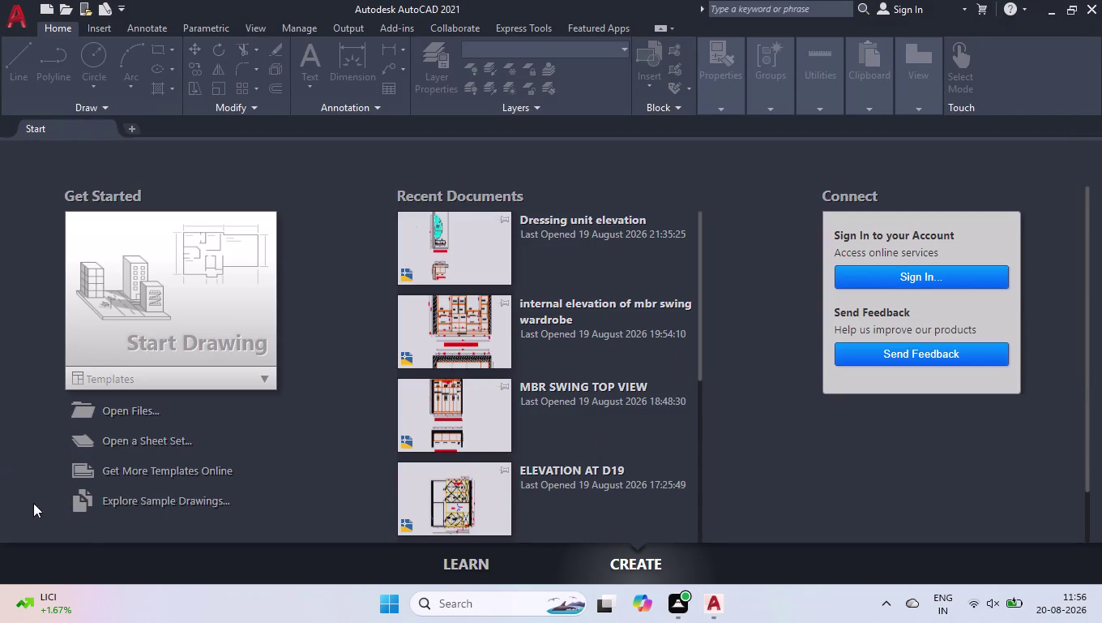
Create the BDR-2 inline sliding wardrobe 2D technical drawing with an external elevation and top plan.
Start a blank Drawing1, switch the grid display off and turn ortho mode on.
click(191, 311)
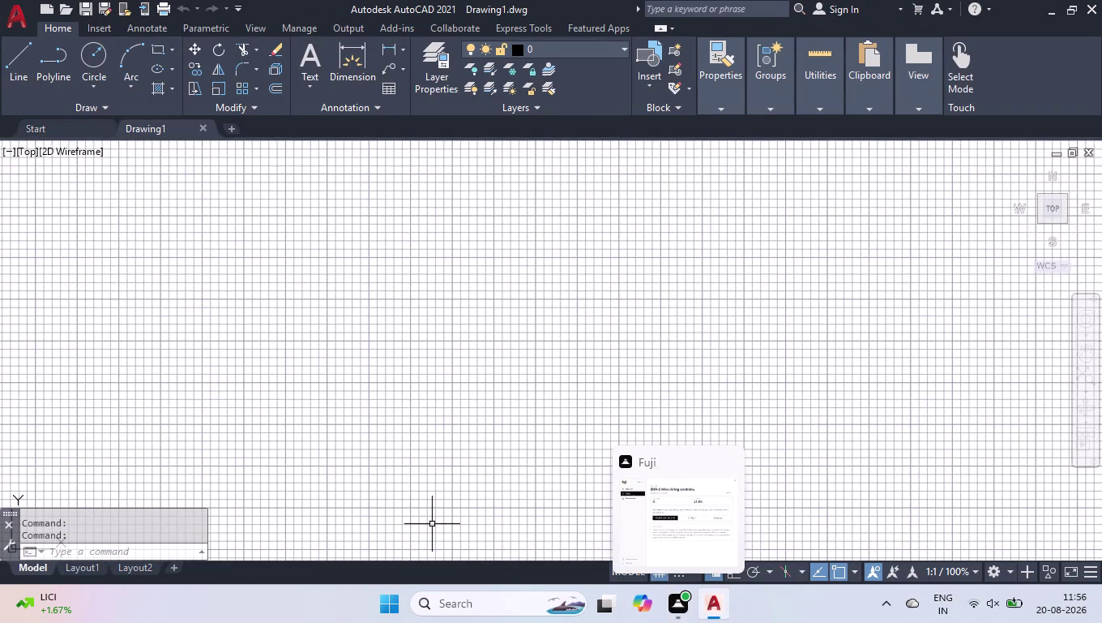
click(664, 572)
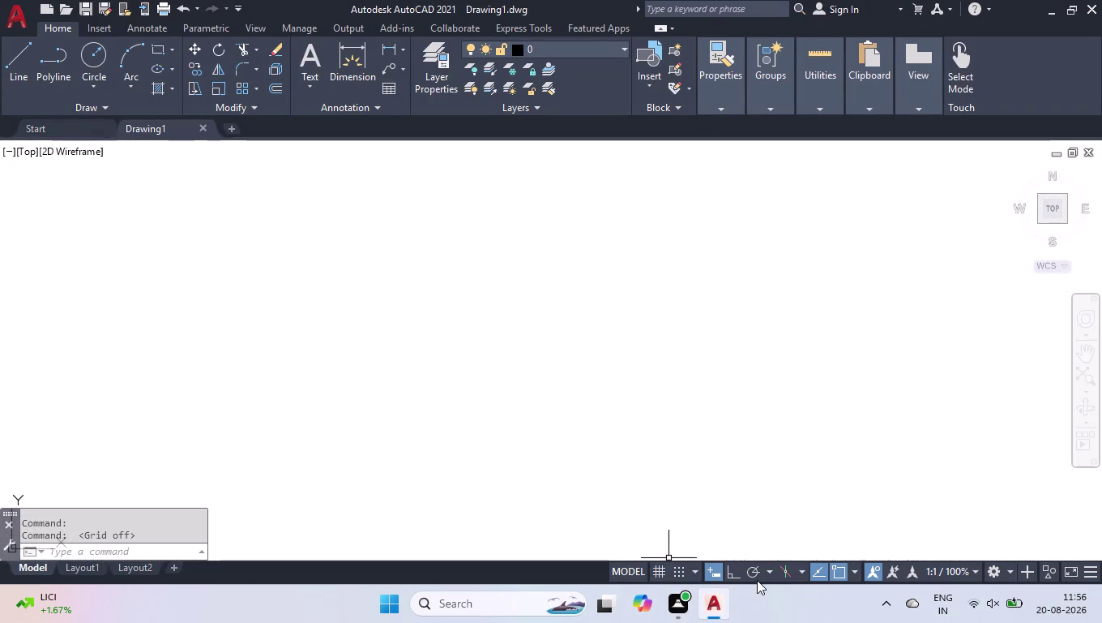
click(730, 572)
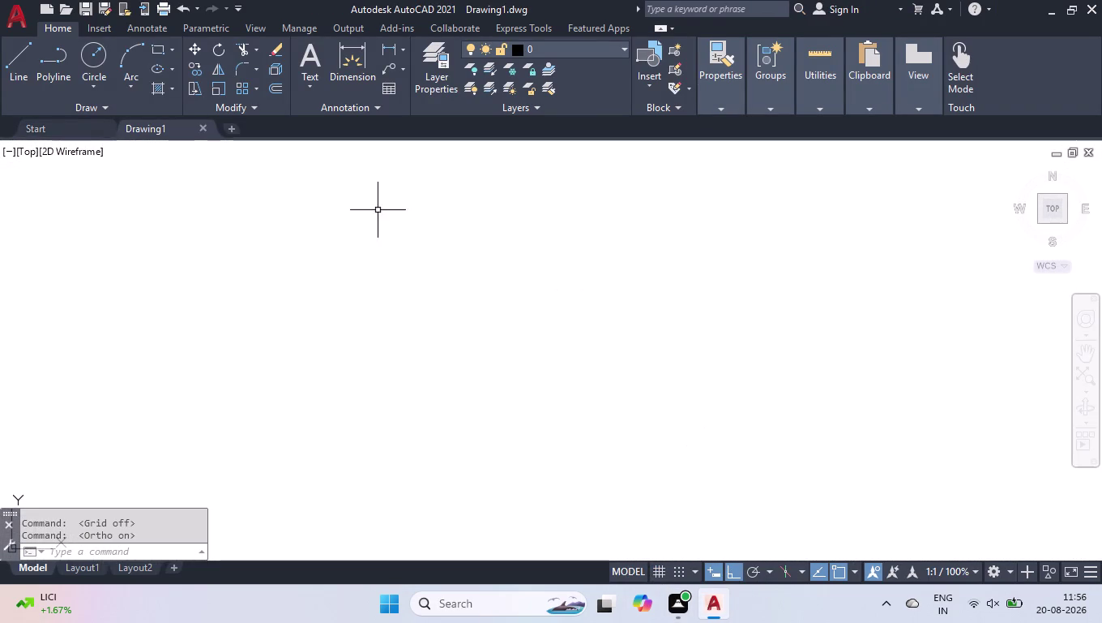
Use OPTIONS to reach the Display tab's drawing window colours, showing the White 2D model background.
text(optio)
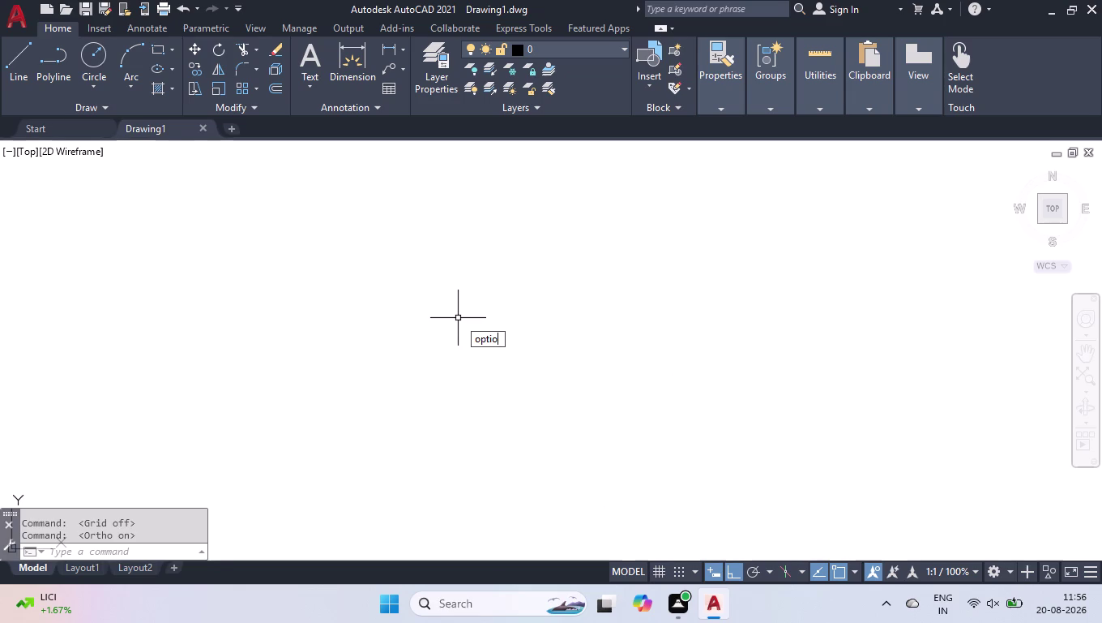
text(ns)
key(Return)
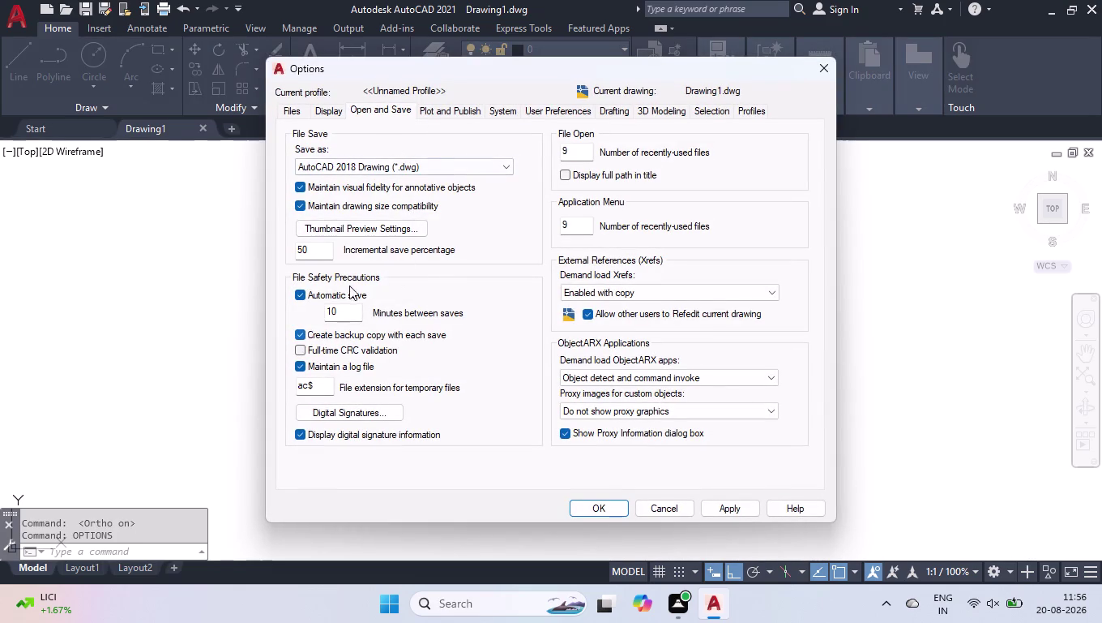
click(294, 114)
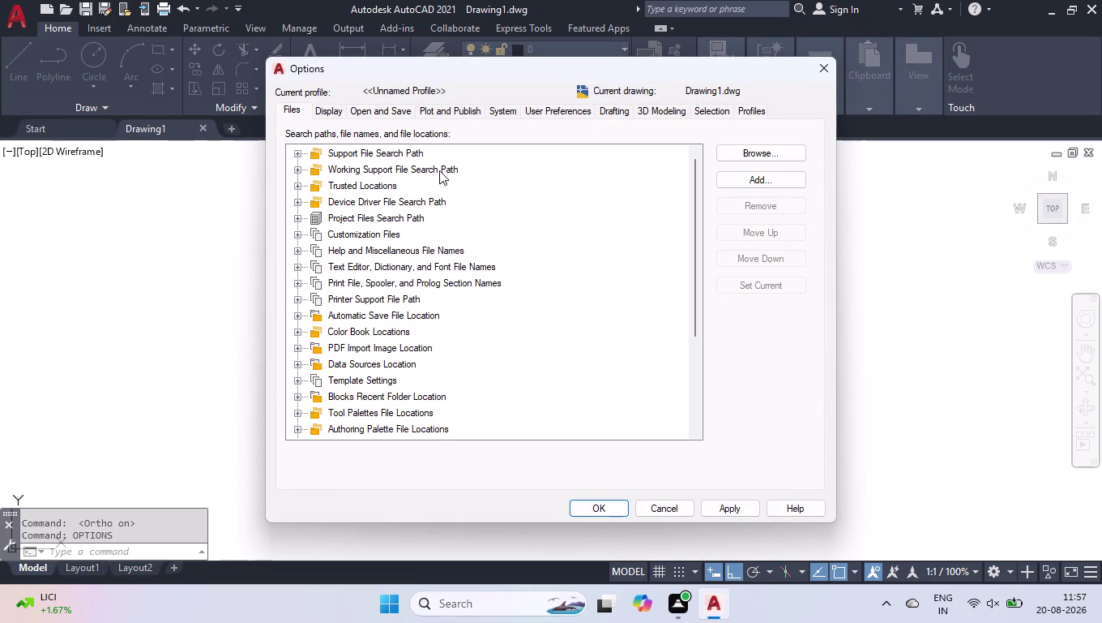
click(371, 118)
click(328, 111)
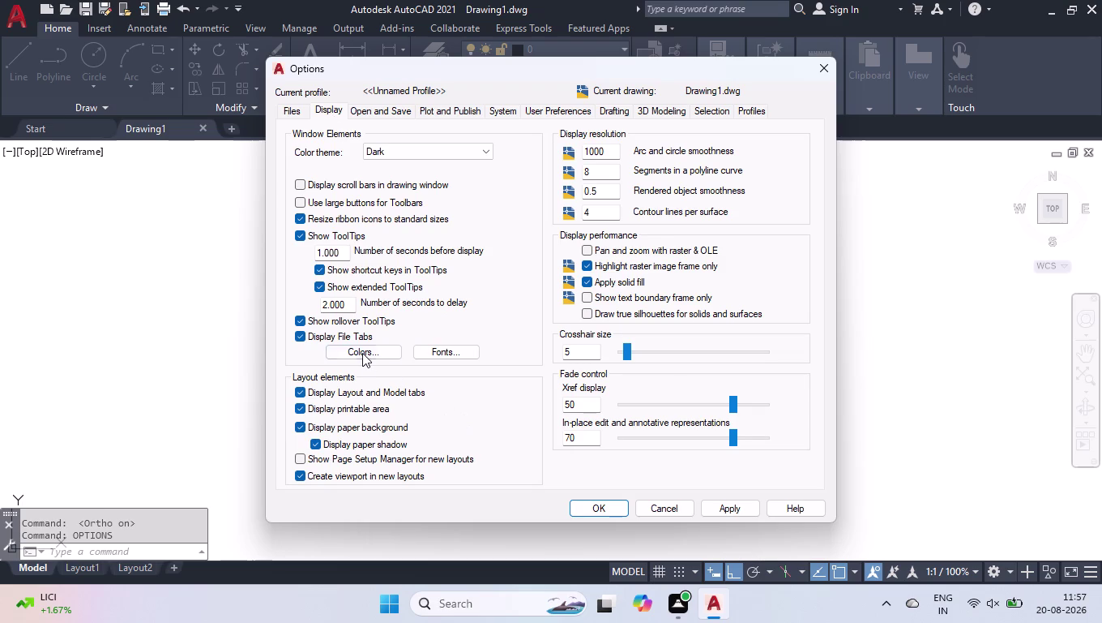
click(362, 353)
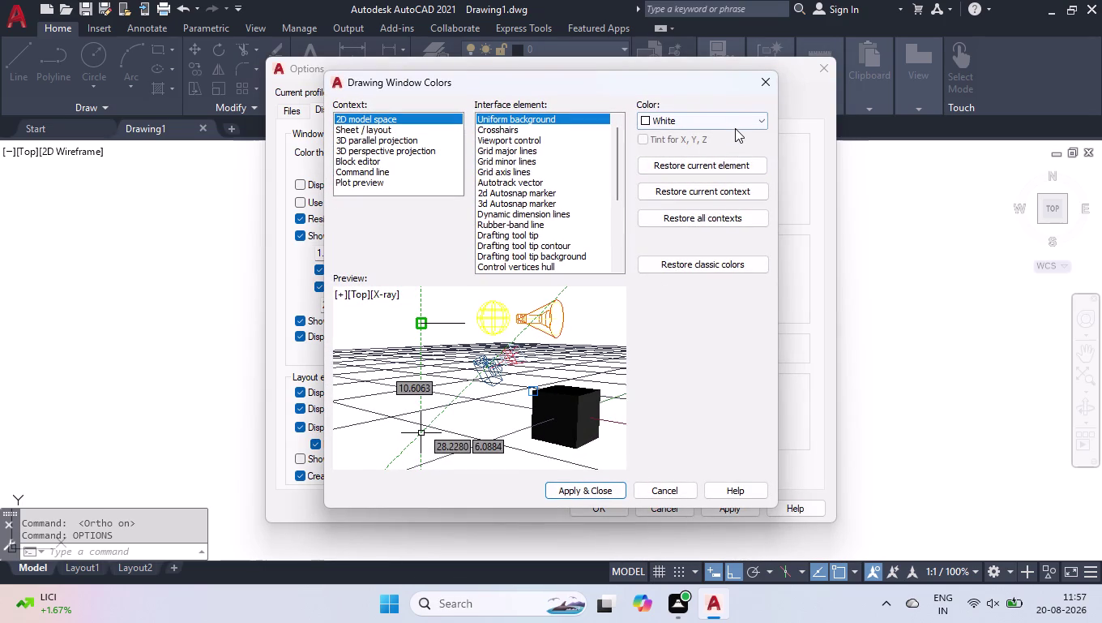
Set the uniform 2D model space background to Black and apply it in Options.
click(735, 124)
click(689, 227)
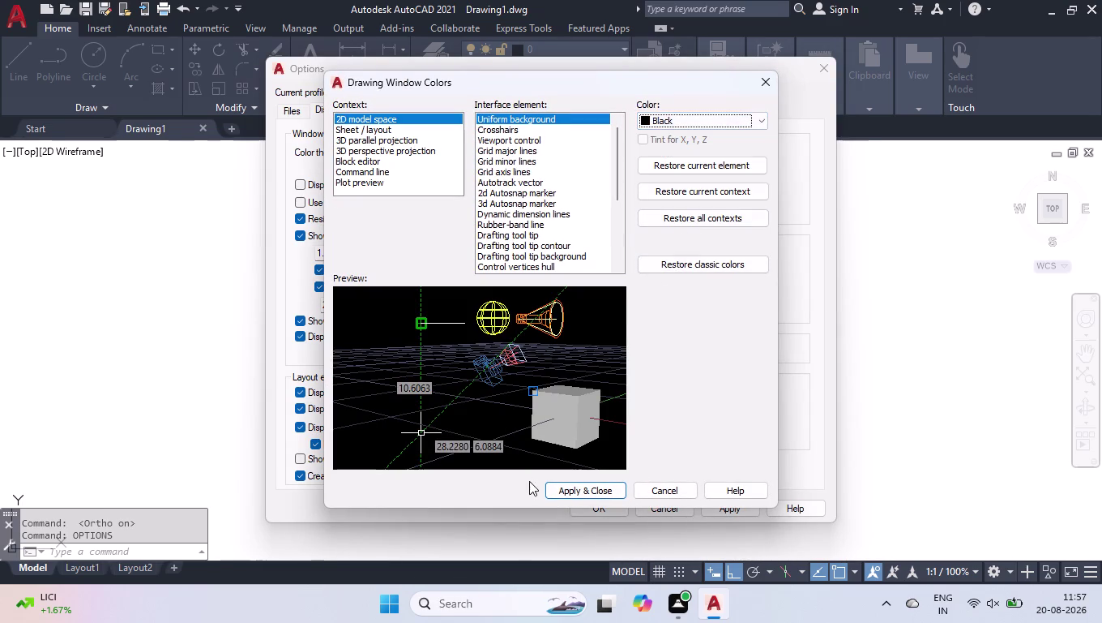
click(560, 491)
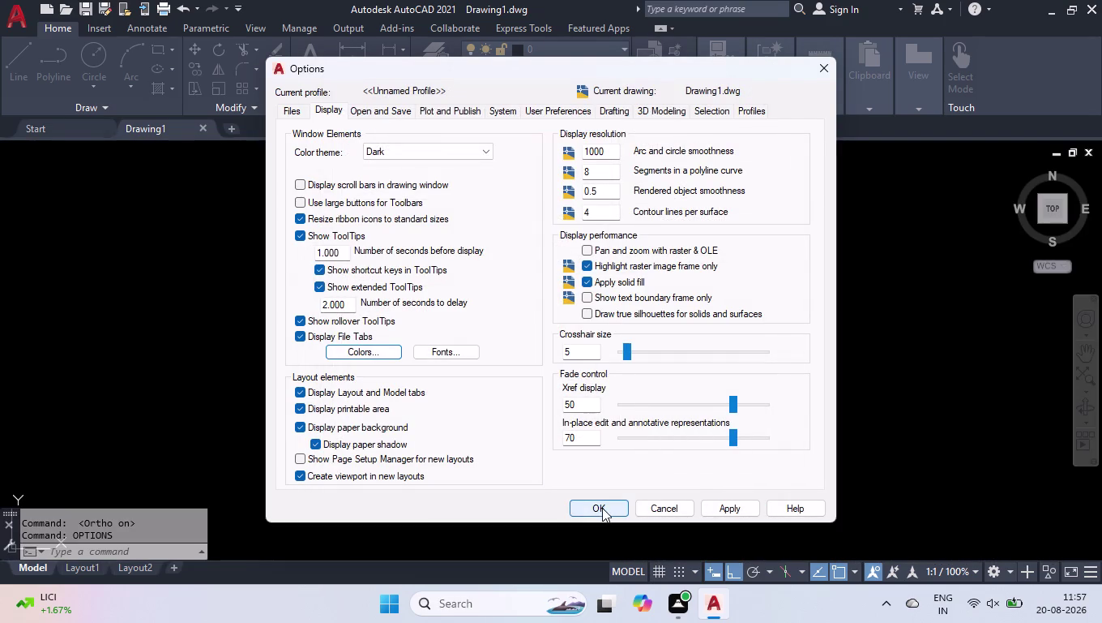
click(715, 507)
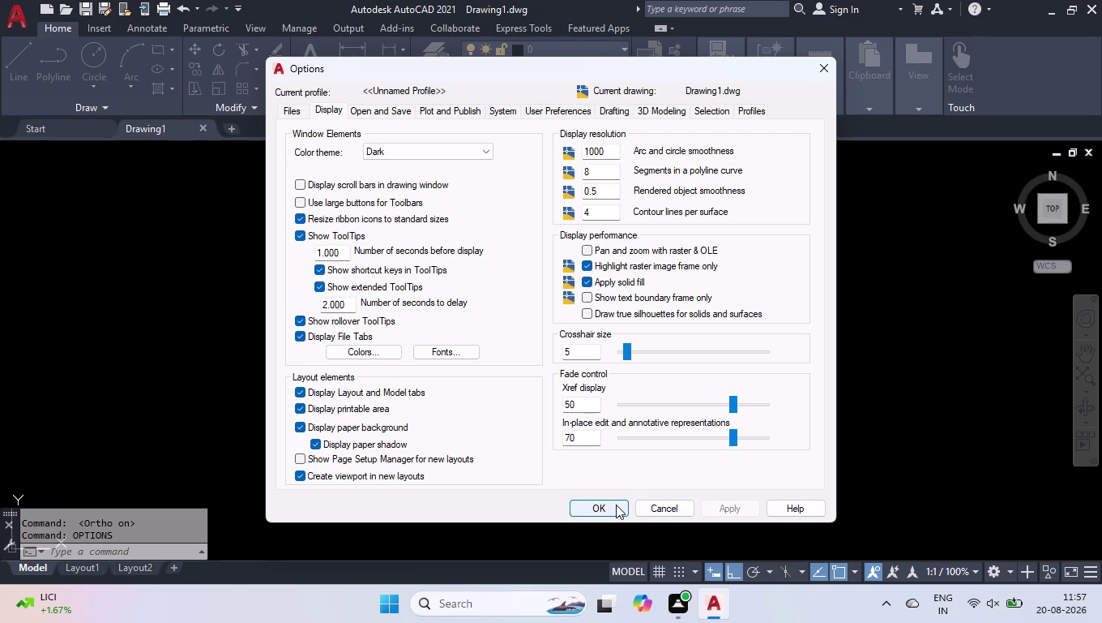
click(616, 505)
Reopen the Options settings, view the Open and Save tab, and close them.
key(space)
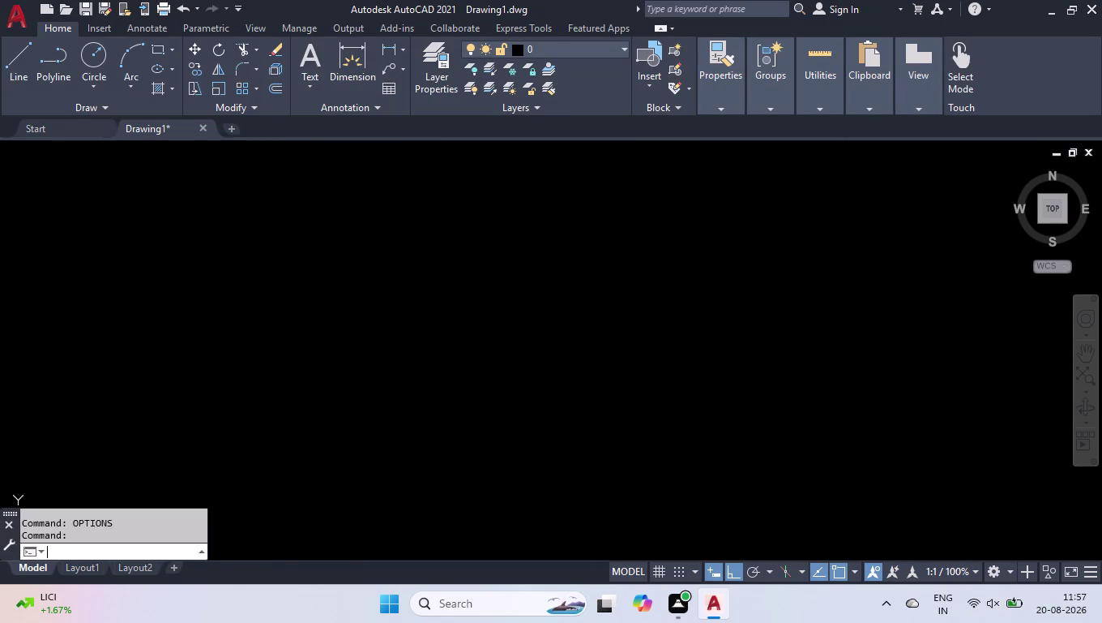
click(380, 110)
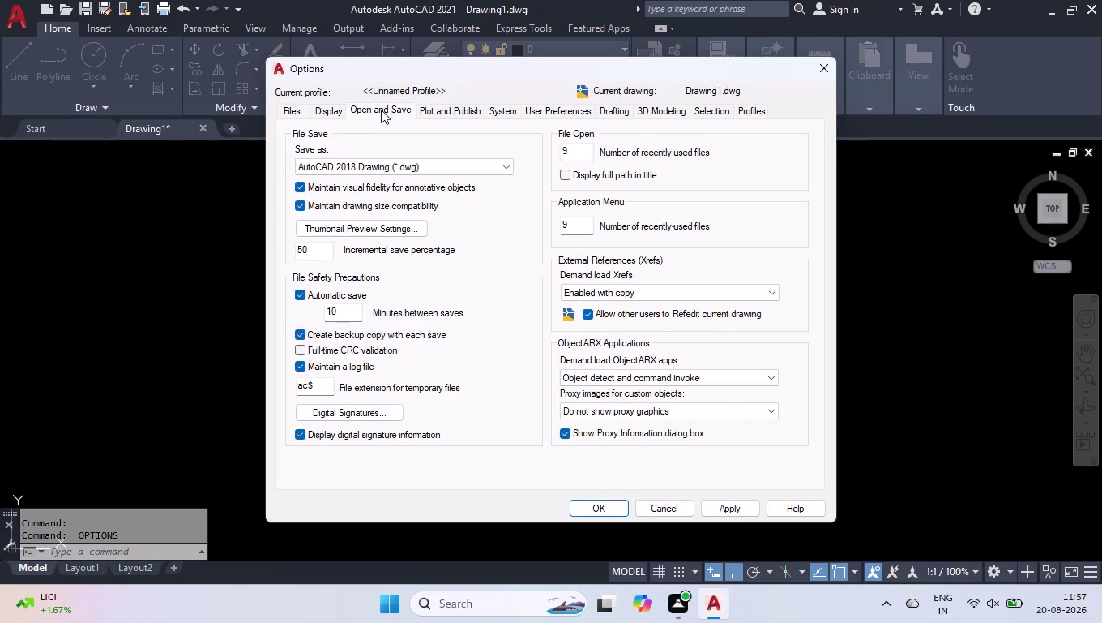
click(599, 512)
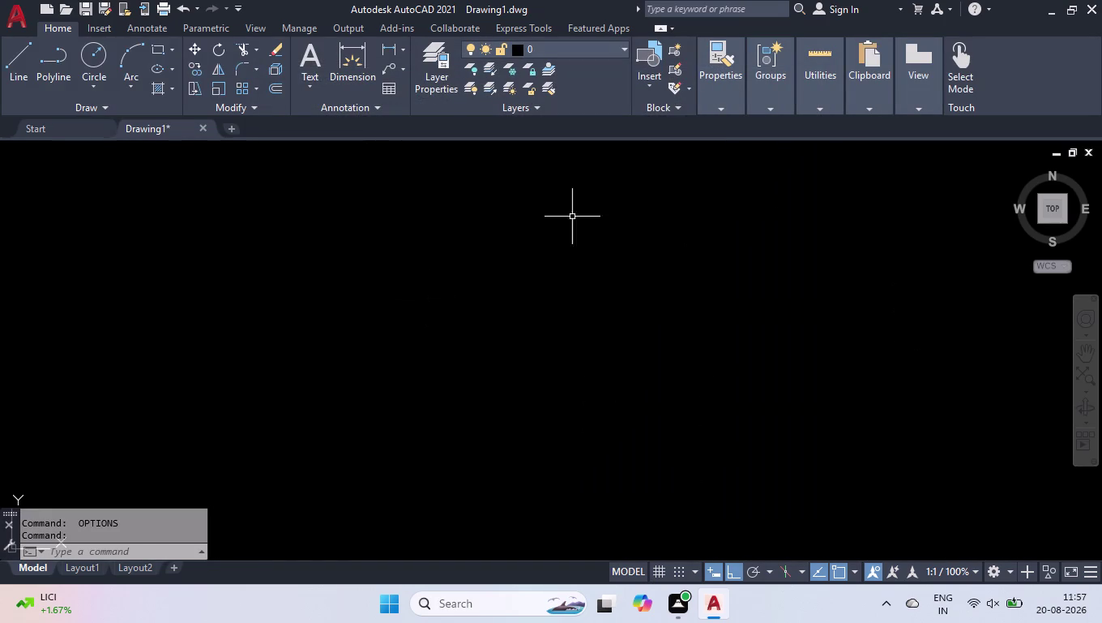